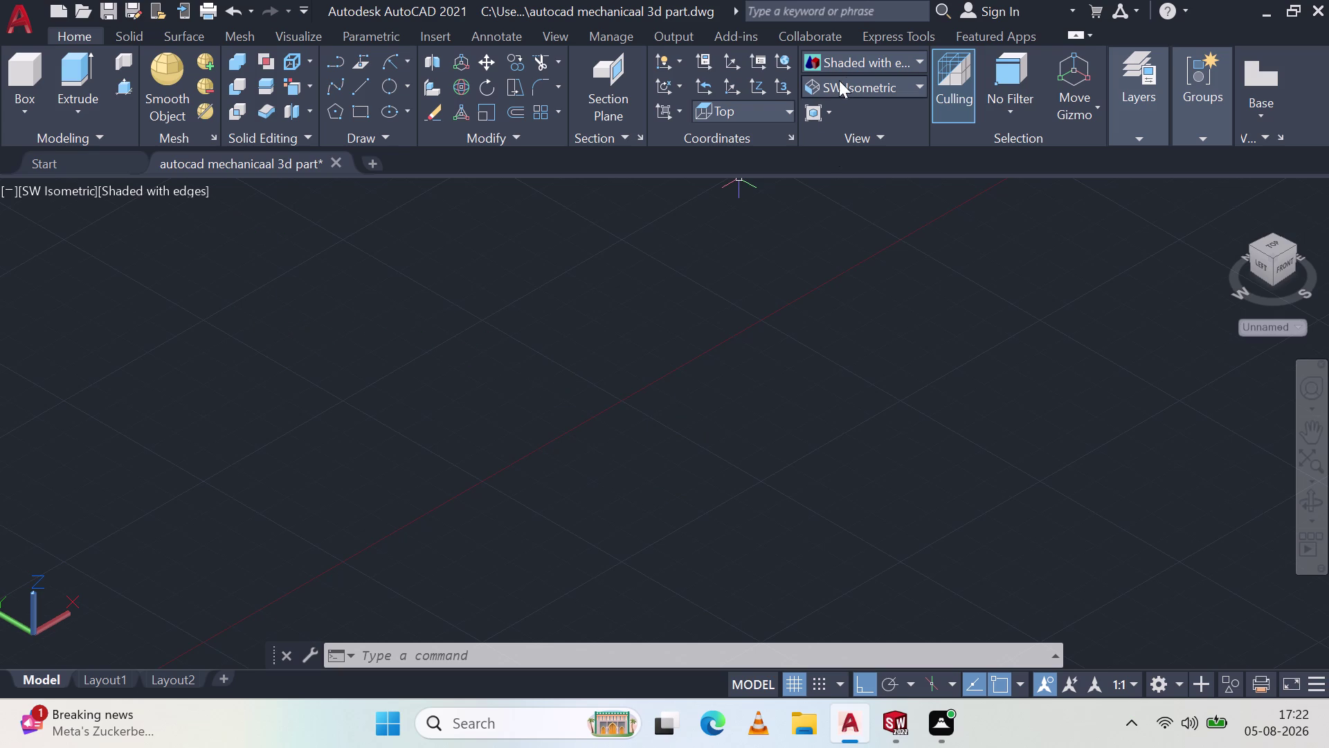
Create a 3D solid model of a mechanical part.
Switch the preset view from SW Isometric to Top.
click(856, 82)
click(855, 112)
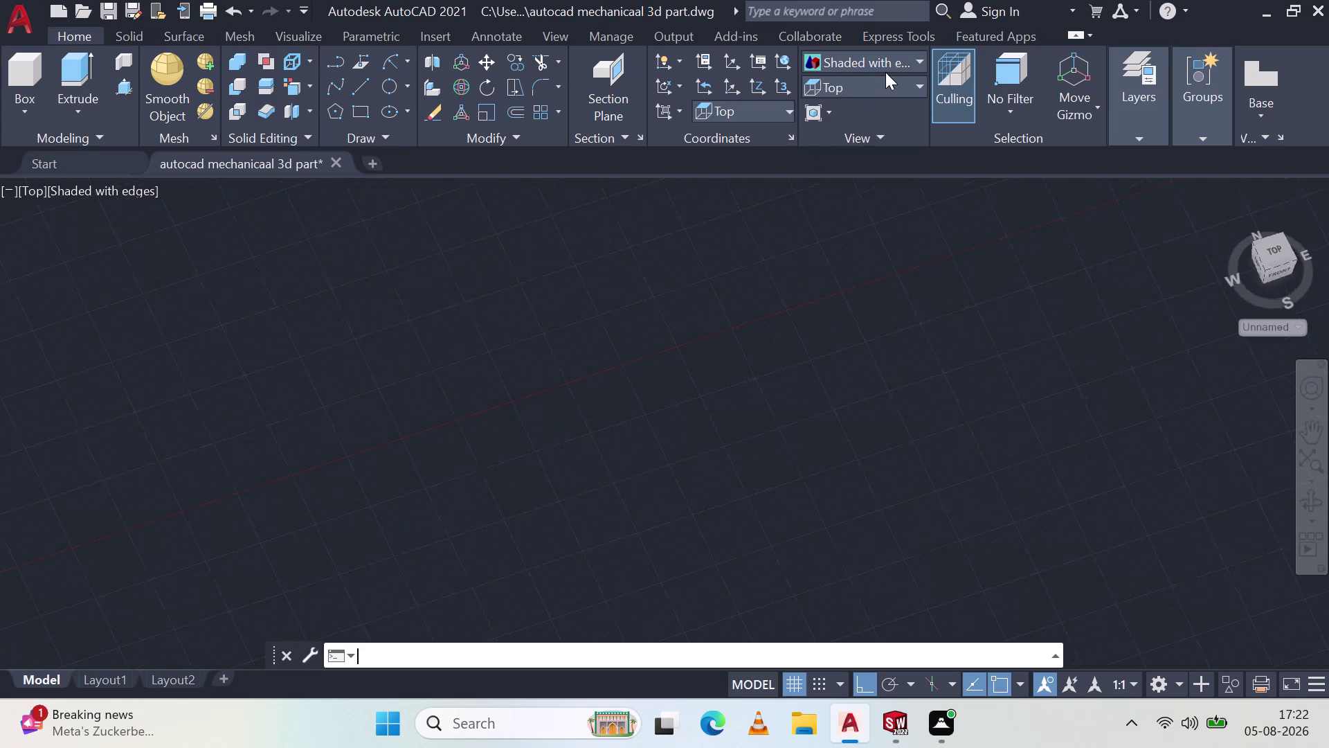
click(891, 56)
Set the visual style from Shaded with Edges to 2D Wireframe.
click(887, 69)
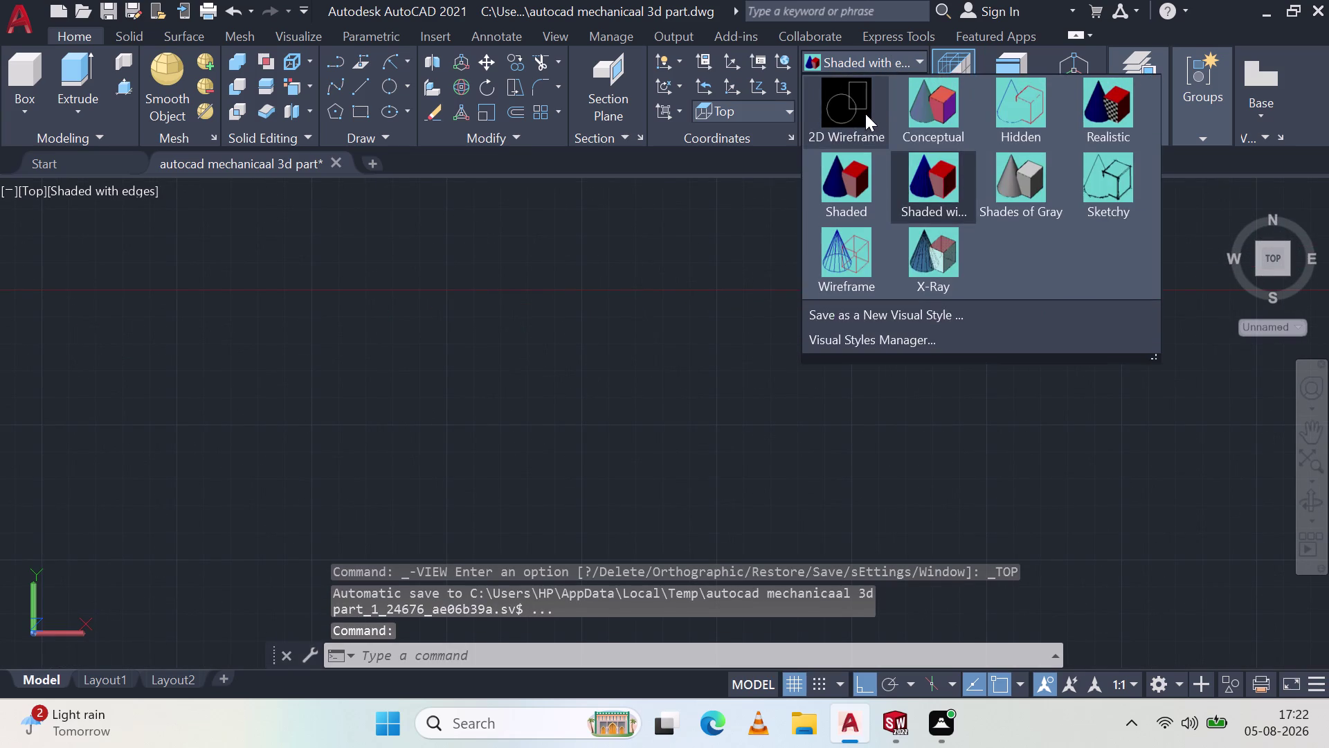
click(865, 114)
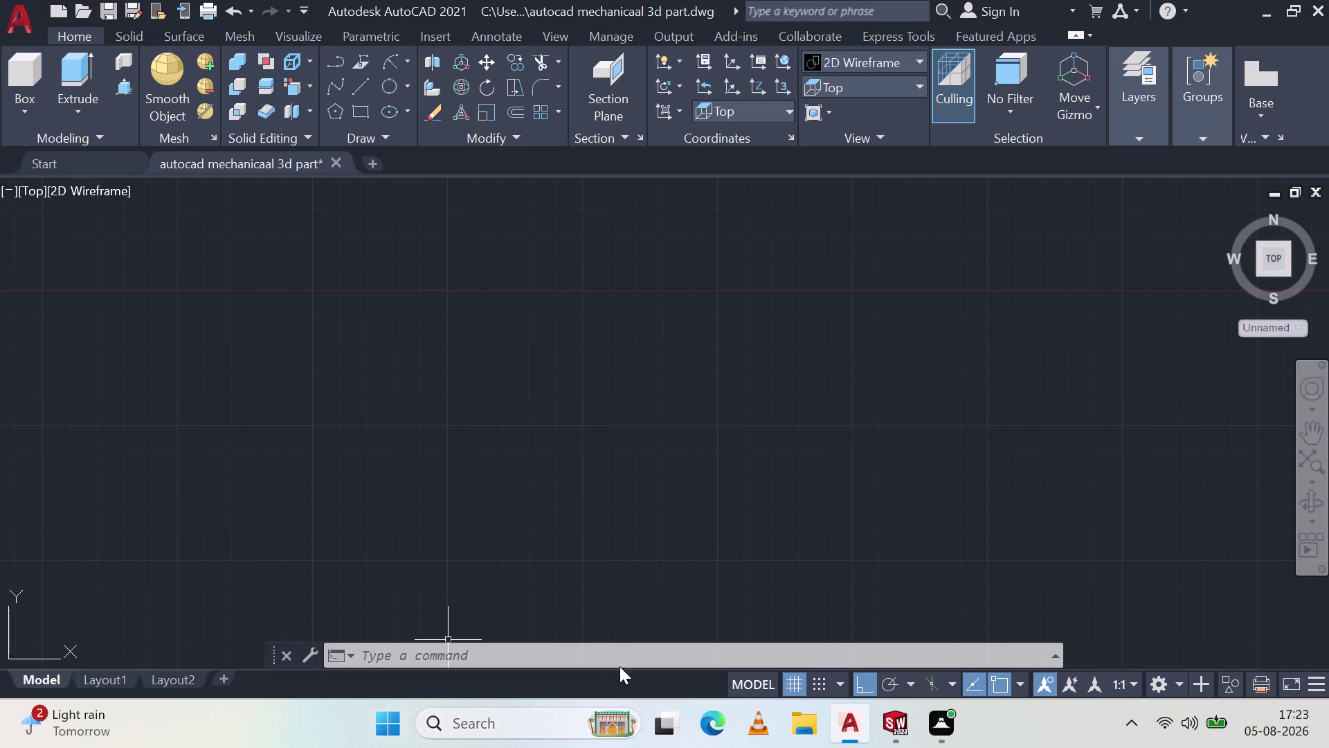
scroll(up, 3)
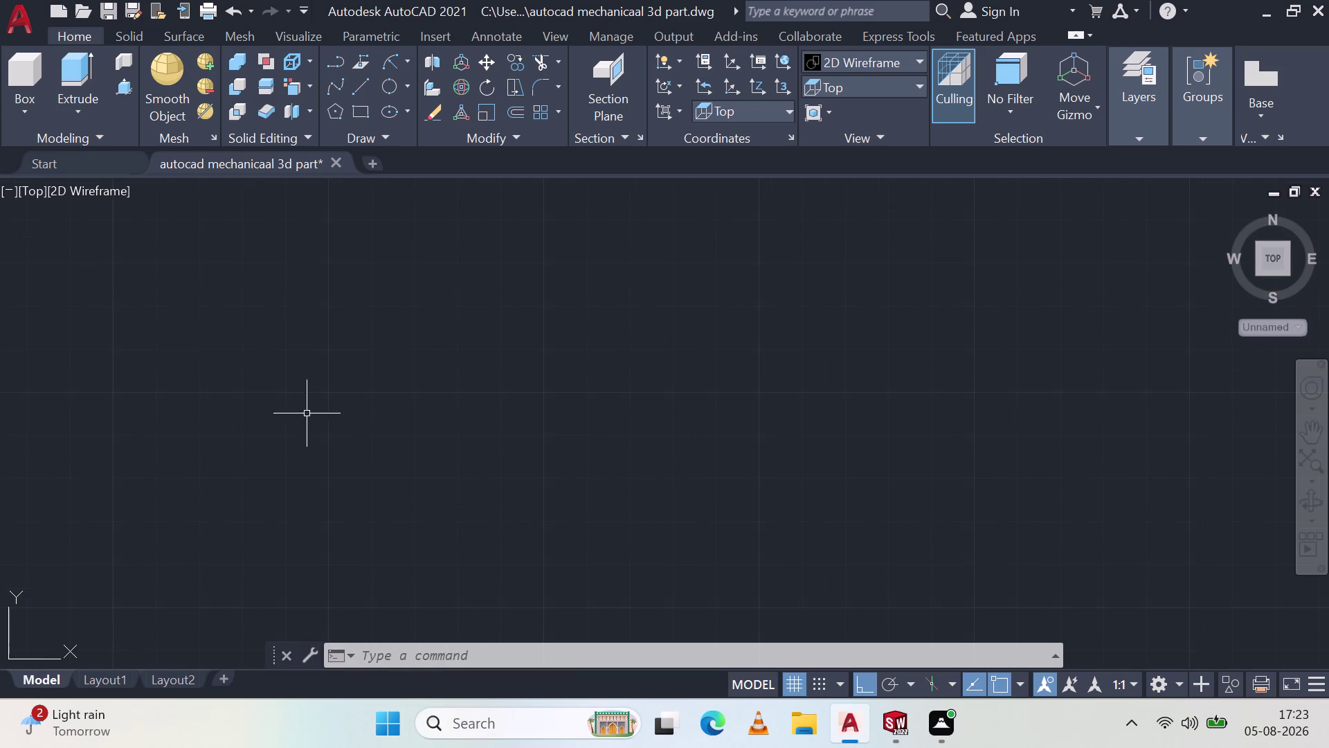